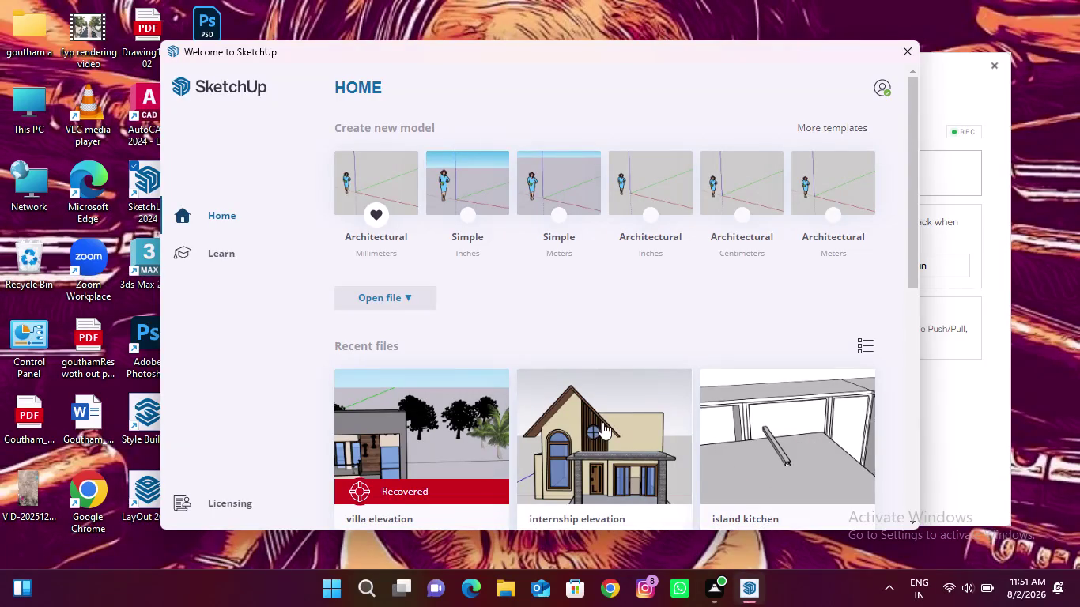
Open 'villa elevation' from recent files and choose its Recovered version.
click(467, 446)
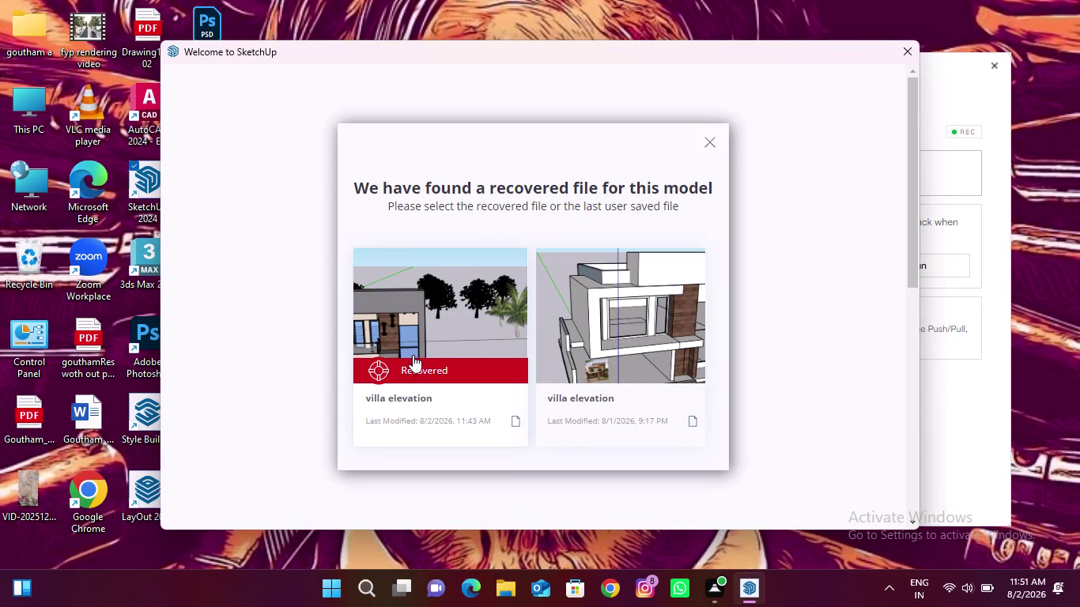
click(488, 337)
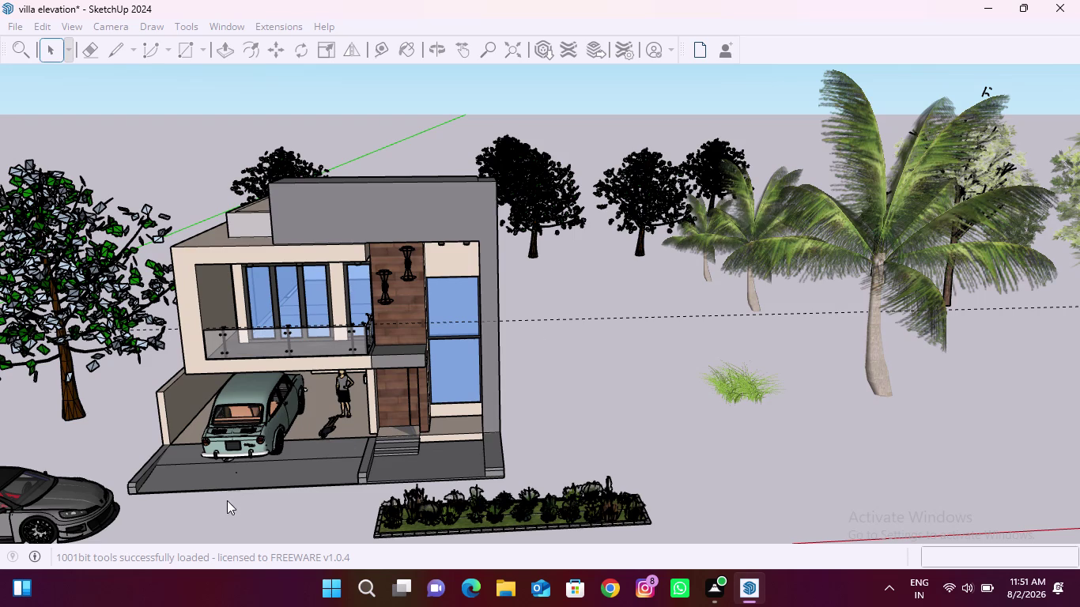
Dismiss the Extension Errors report and zoom out on the villa model.
middle_drag(225, 500, 306, 402)
scroll(down, 3)
scroll(down, 3)
click(786, 585)
click(787, 587)
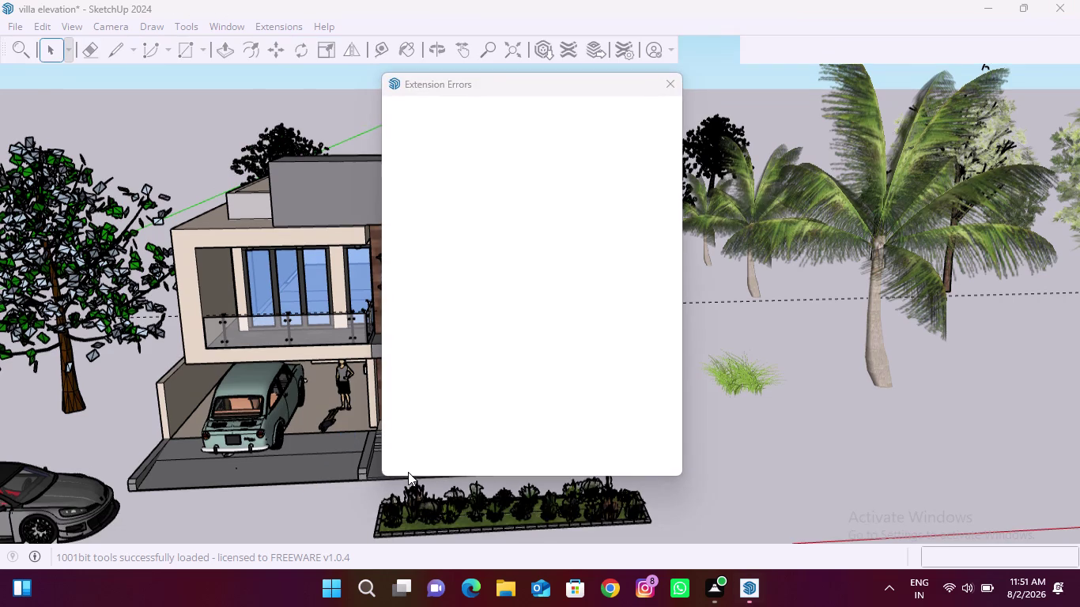
click(672, 84)
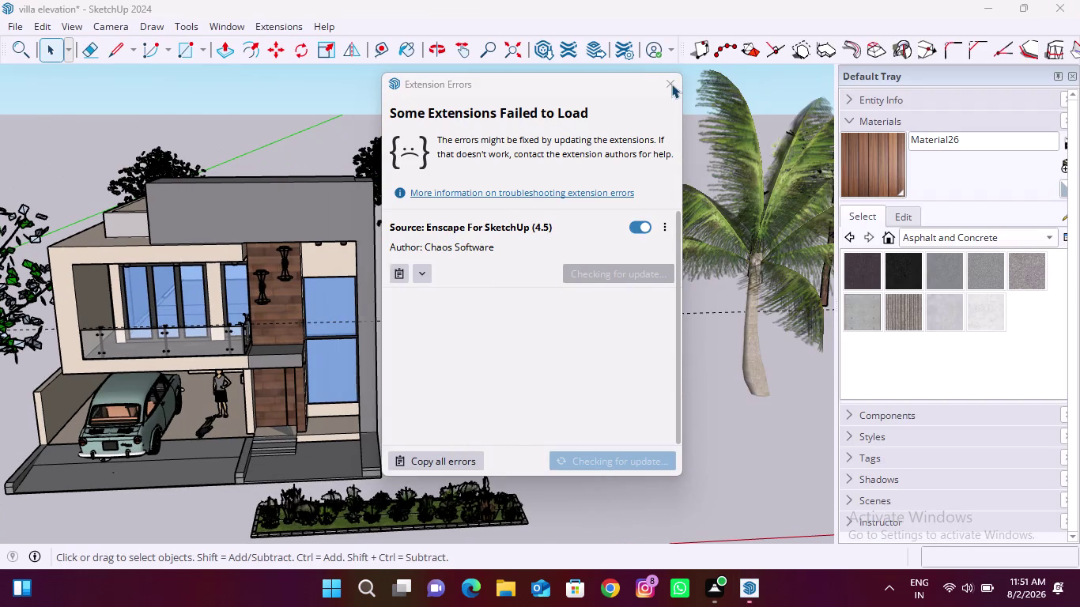
scroll(down, 3)
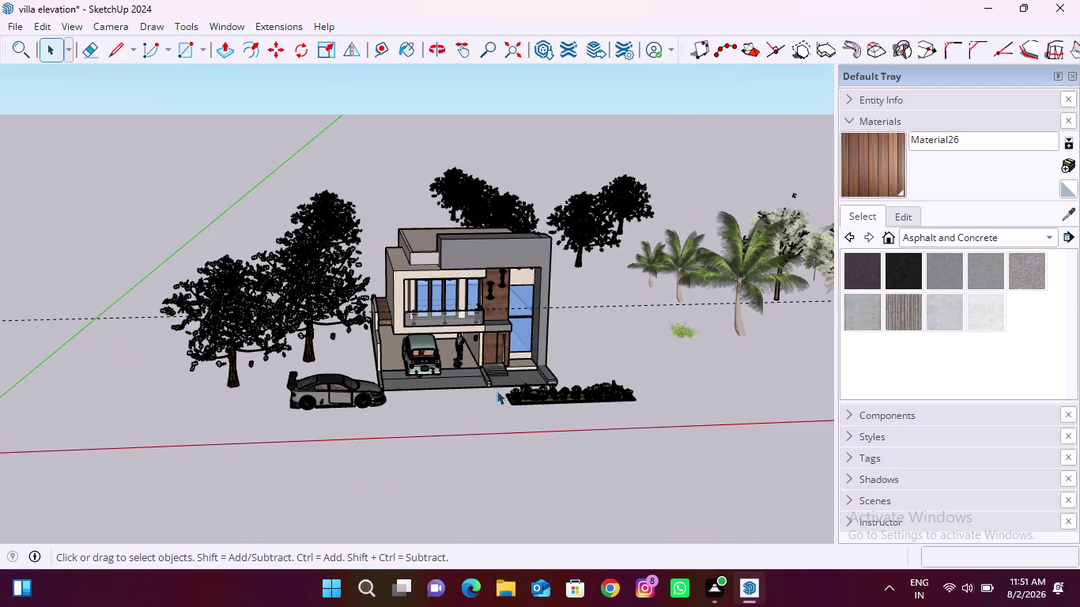
Orbit and zoom around the parked car and carport to inspect underneath.
scroll(up, 3)
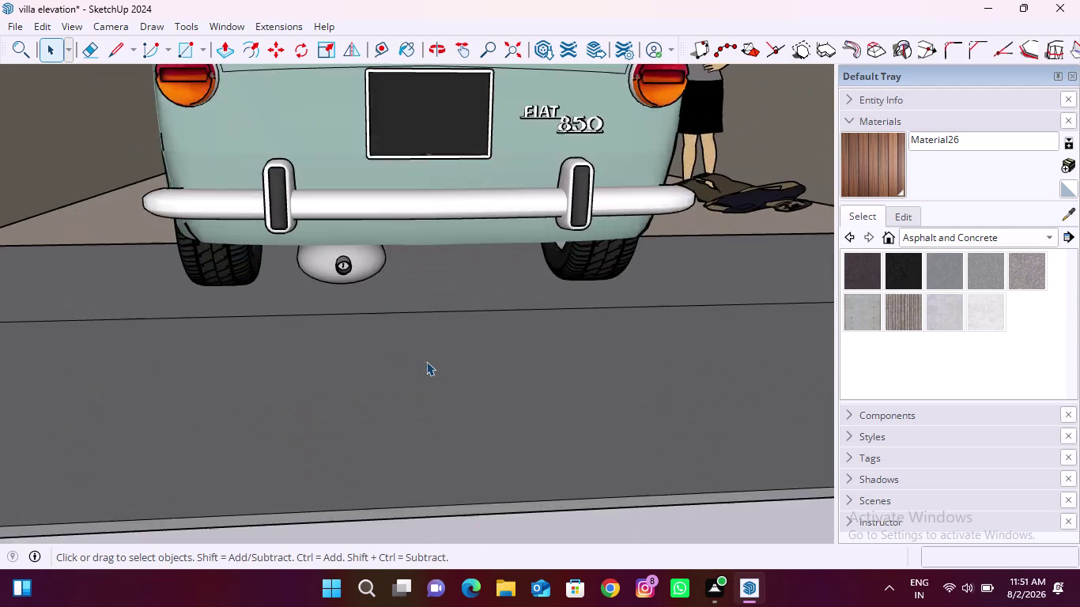
scroll(up, 3)
scroll(up, 3)
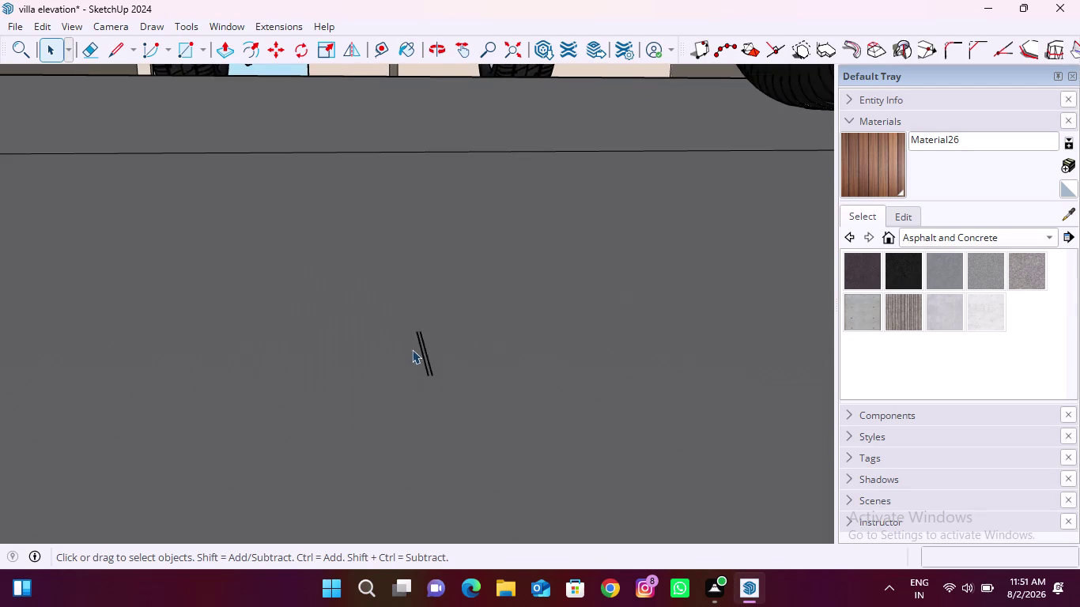
scroll(up, 3)
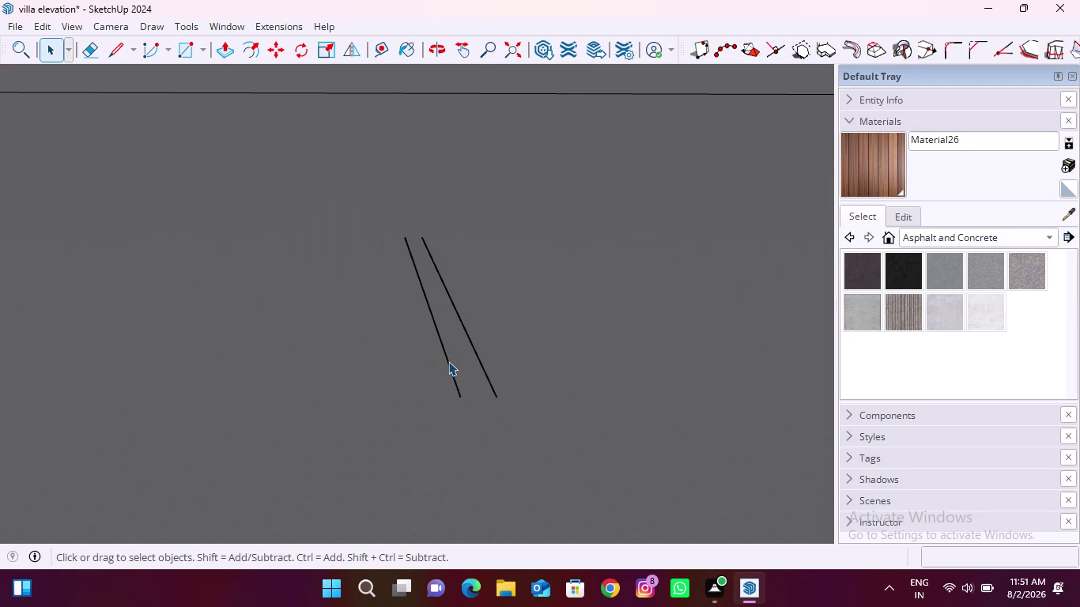
click(449, 362)
middle_drag(406, 437, 449, 316)
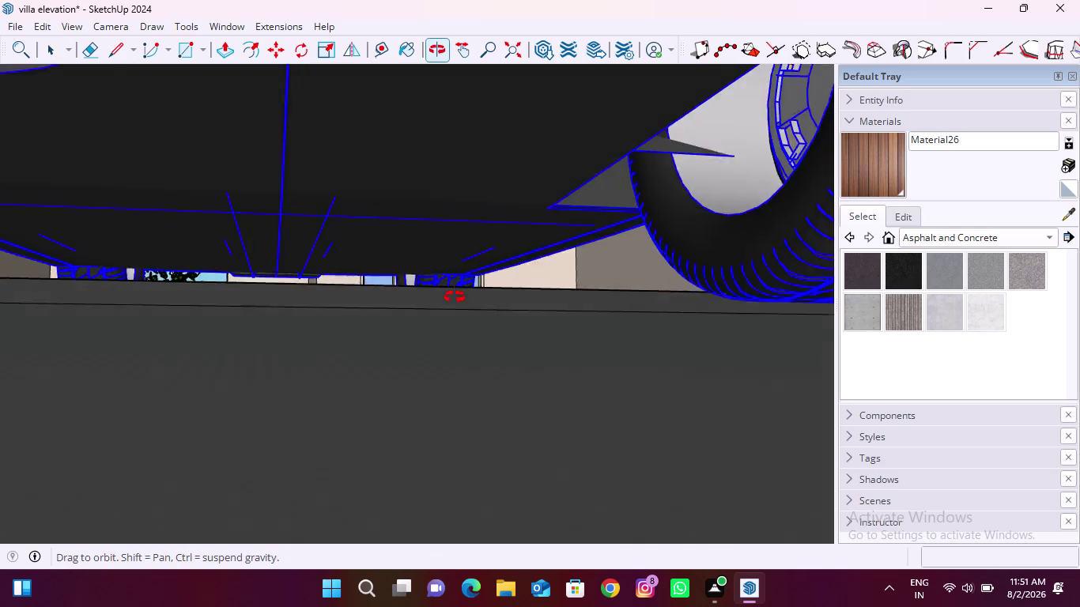
middle_drag(450, 316, 419, 321)
scroll(down, 3)
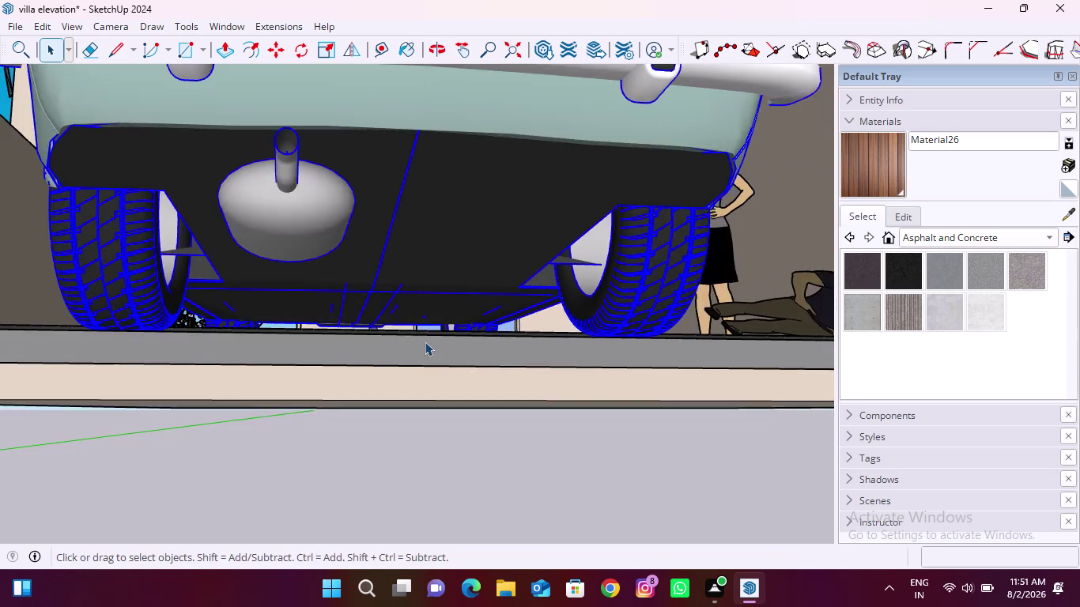
scroll(down, 3)
click(523, 443)
scroll(up, 3)
middle_drag(440, 397, 456, 364)
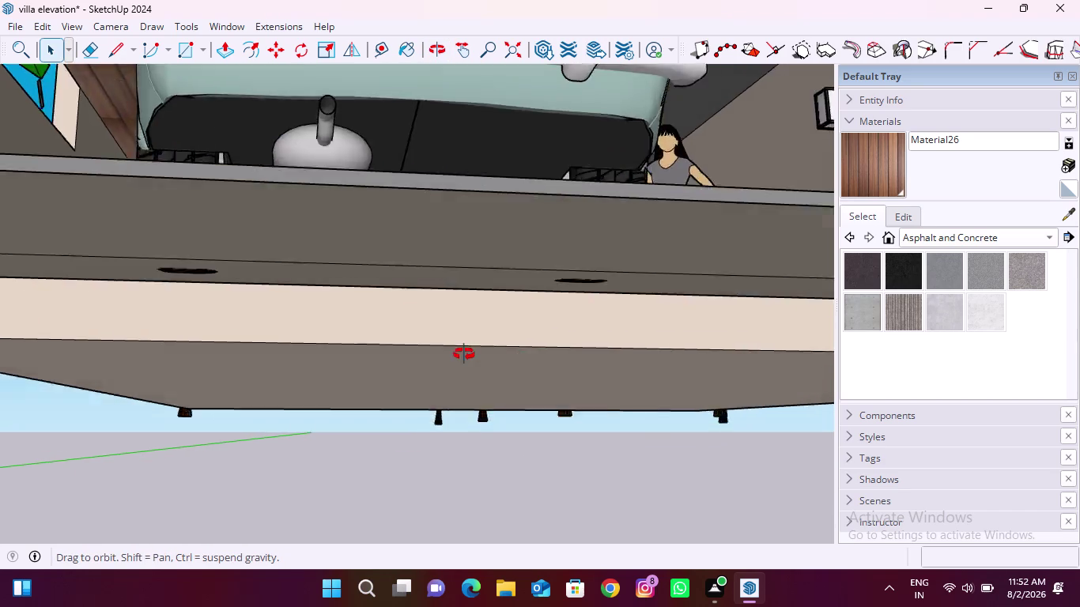
middle_drag(456, 365, 423, 426)
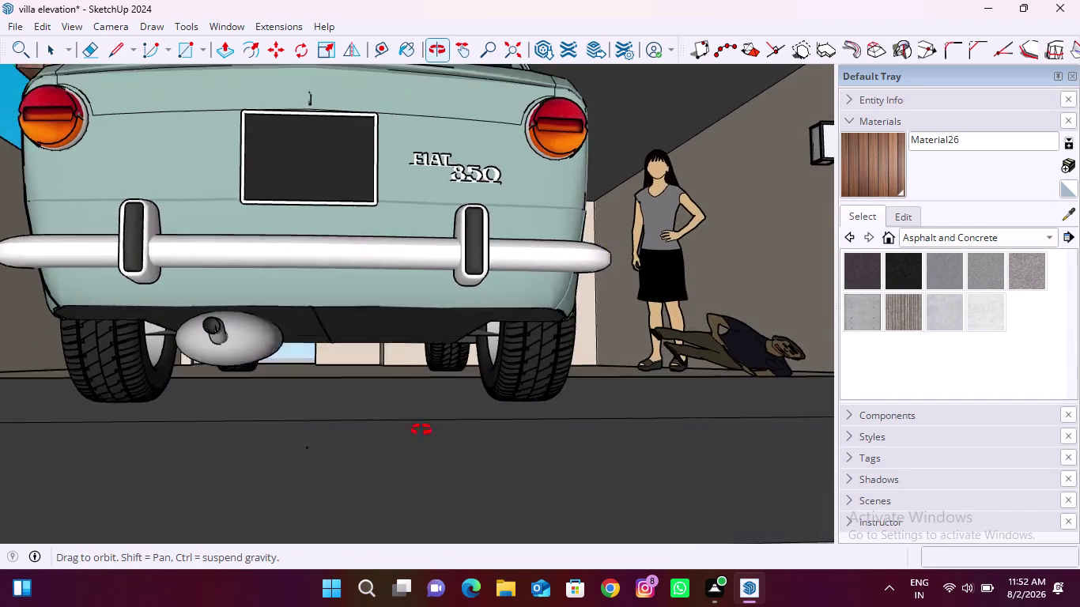
middle_drag(423, 427, 421, 431)
scroll(down, 3)
scroll(down, 3)
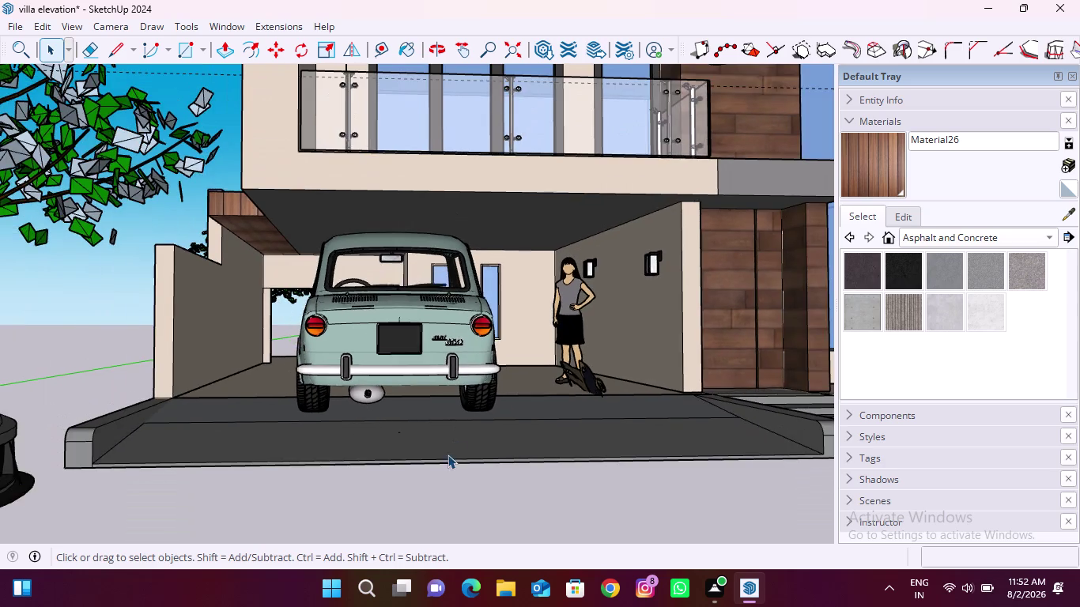
Orbit around the driveway slab to examine the dark mark near the carport.
middle_drag(447, 455, 477, 363)
scroll(up, 3)
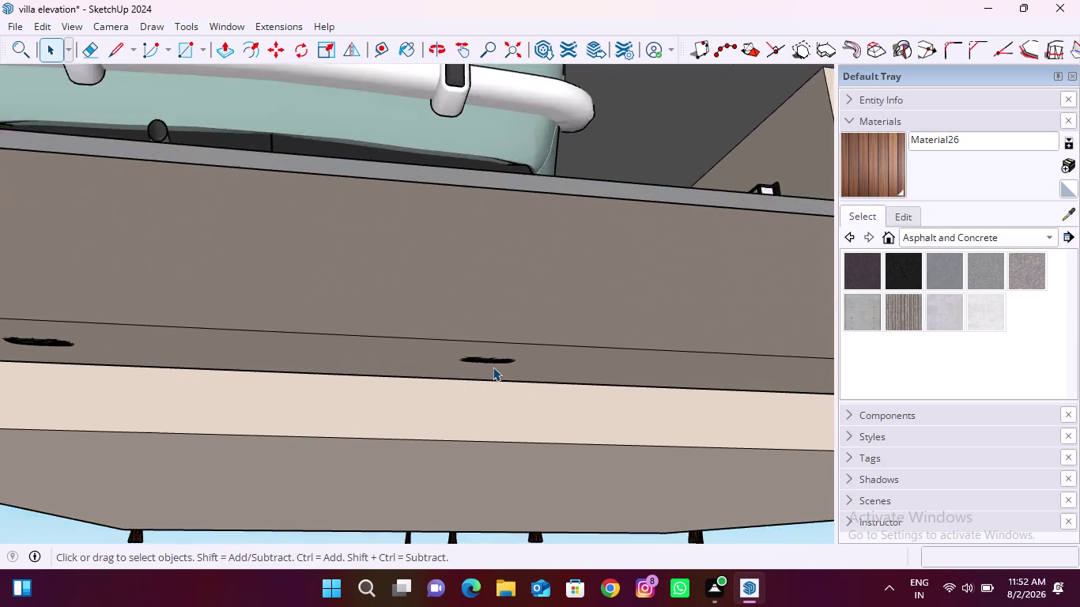
scroll(up, 3)
scroll(up, 3)
middle_drag(467, 393, 473, 375)
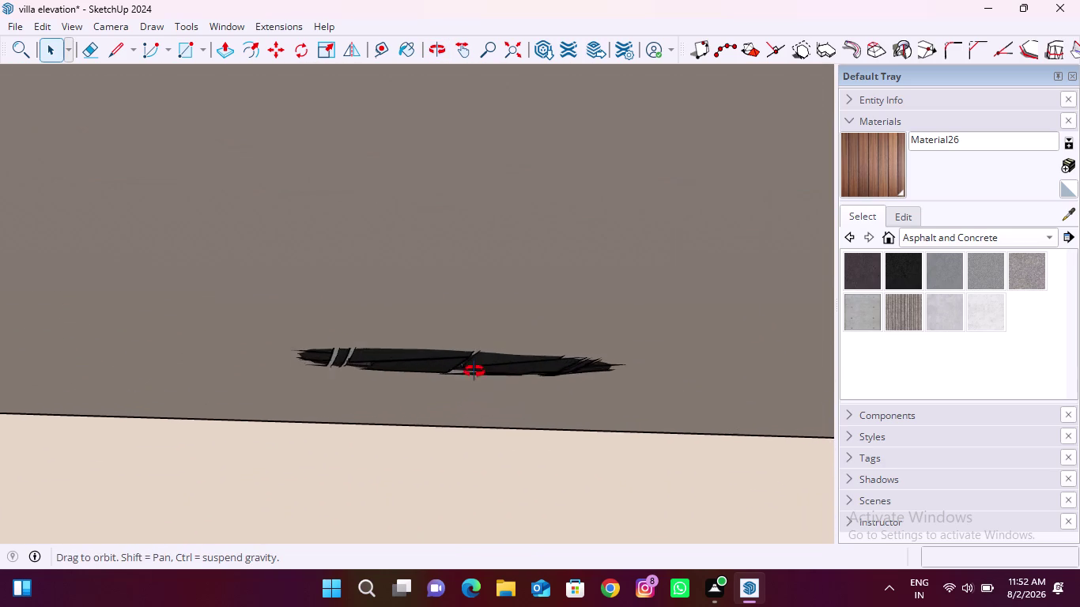
middle_drag(473, 375, 453, 366)
scroll(down, 3)
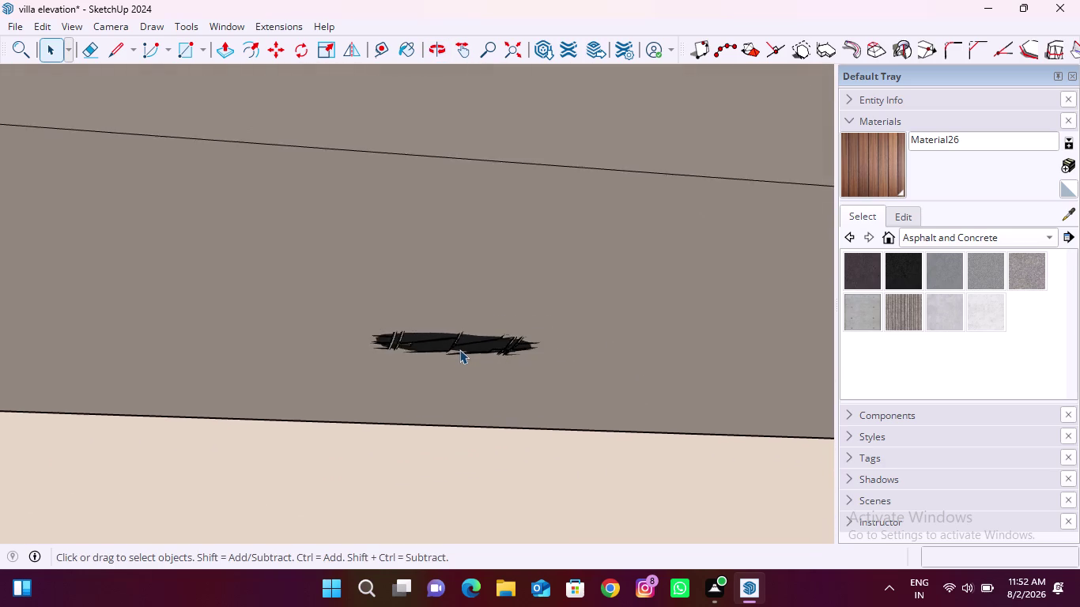
scroll(down, 3)
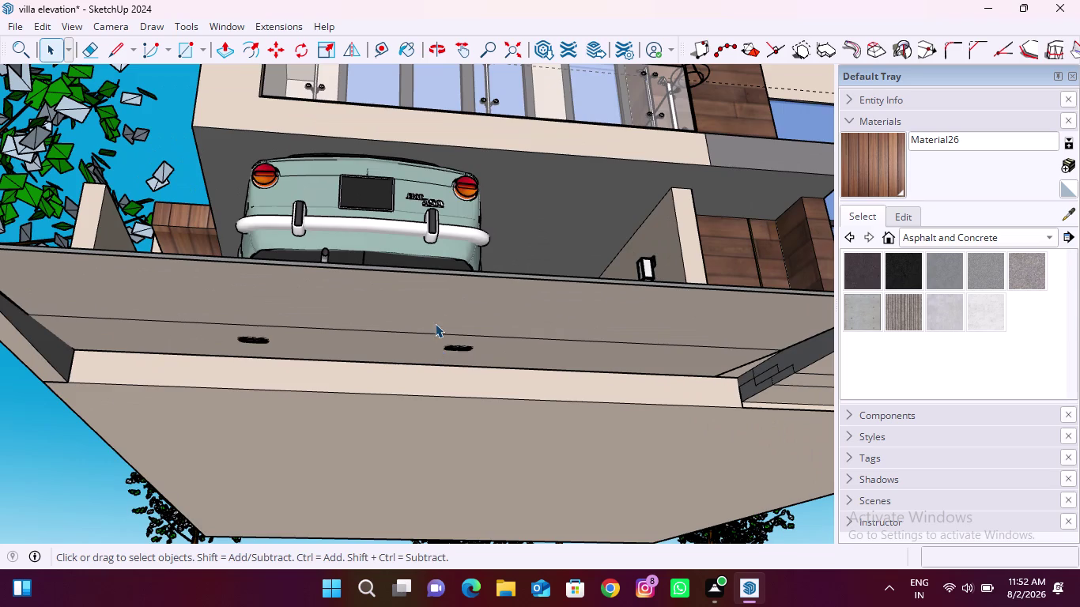
middle_drag(435, 323, 390, 445)
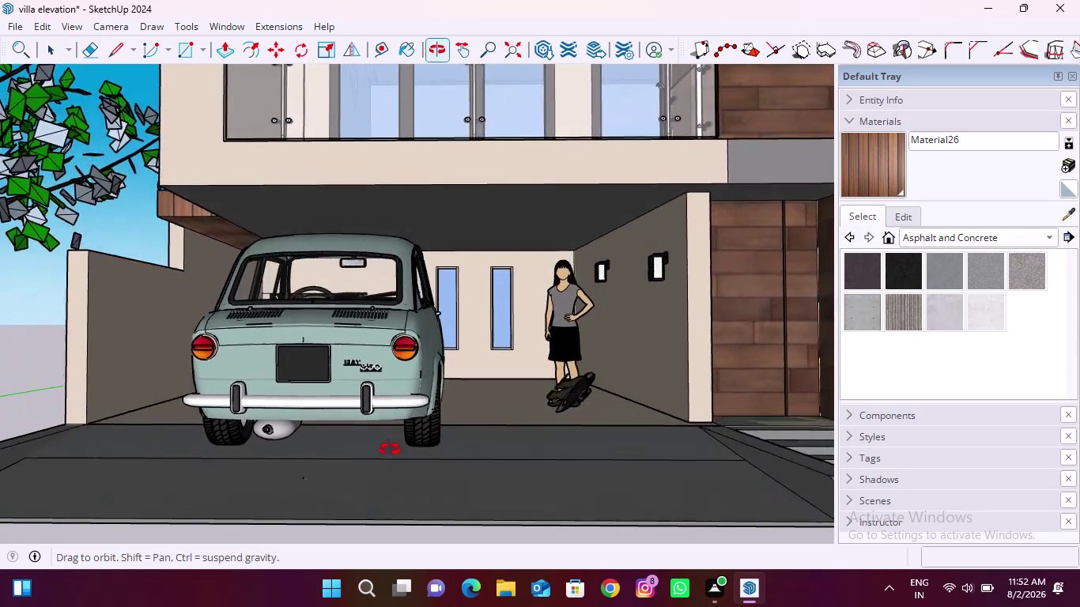
middle_drag(390, 445, 409, 479)
scroll(down, 3)
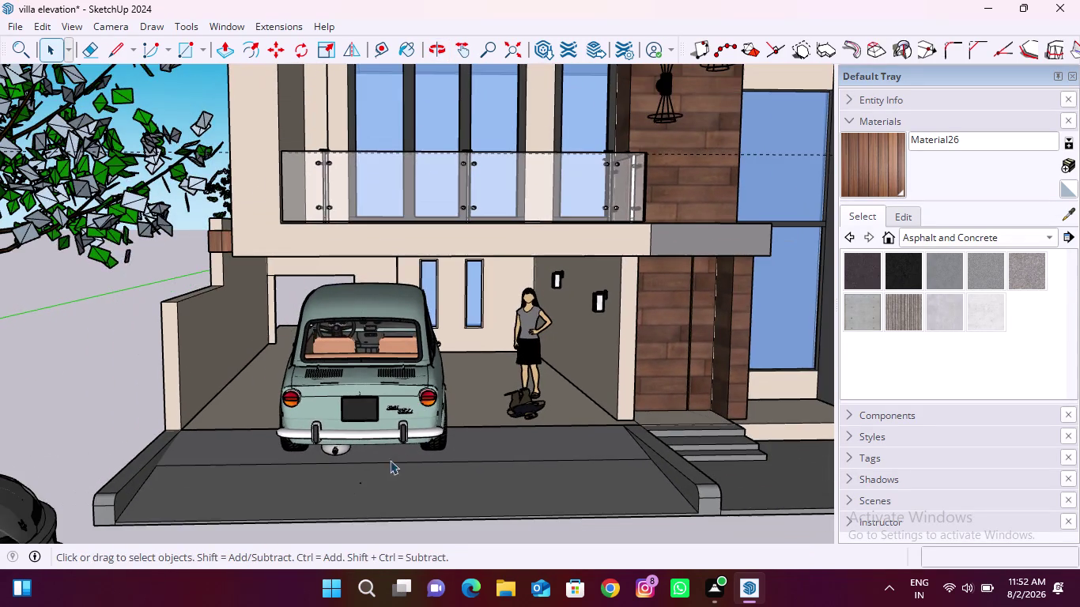
scroll(up, 3)
scroll(up, 3)
scroll(down, 3)
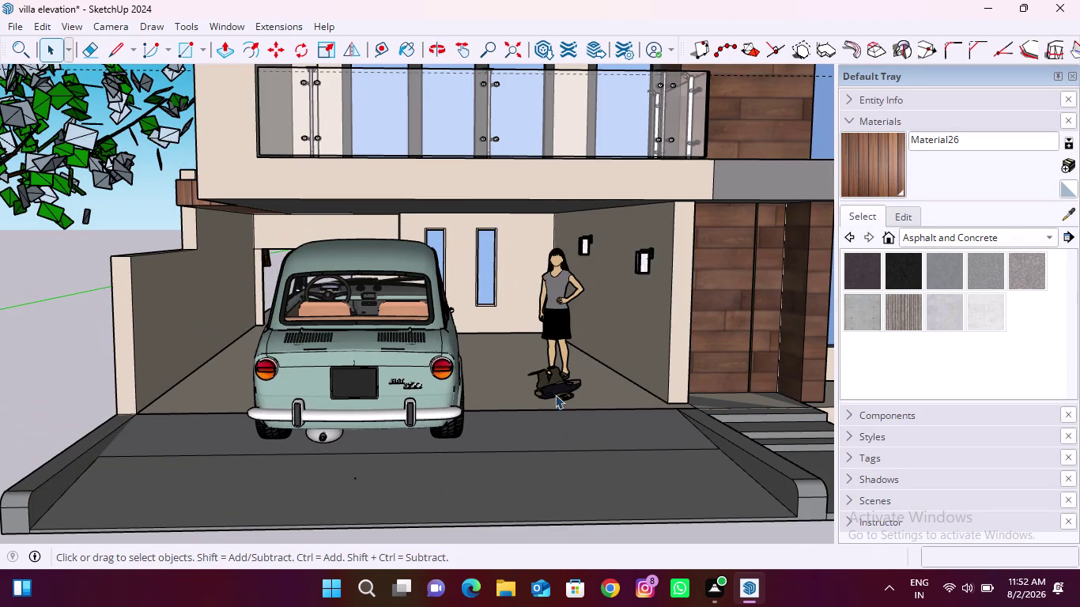
Delete the stray dark object beside the carport and launch 3D Warehouse.
click(553, 390)
scroll(down, 3)
key(Delete)
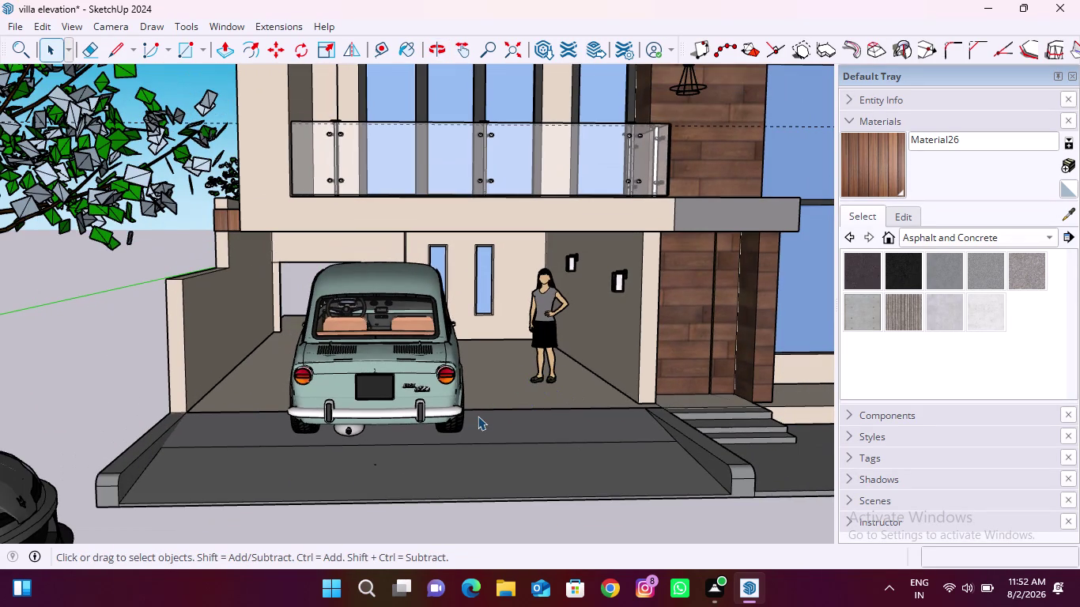
click(237, 28)
click(292, 147)
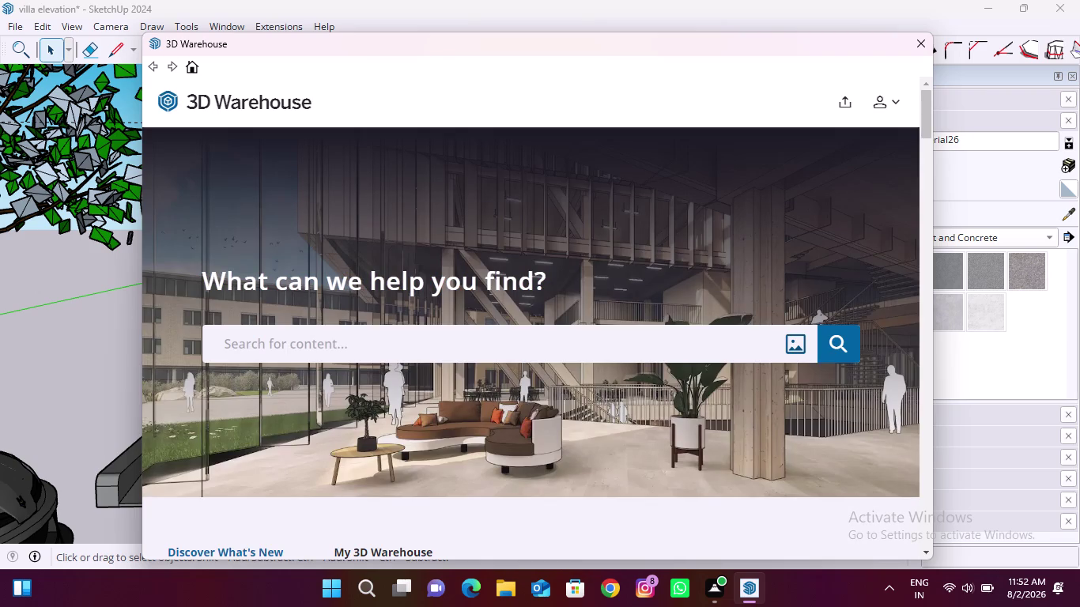
Search 3D Warehouse for 'show plants in pots', correcting typos first.
click(303, 329)
text(f)
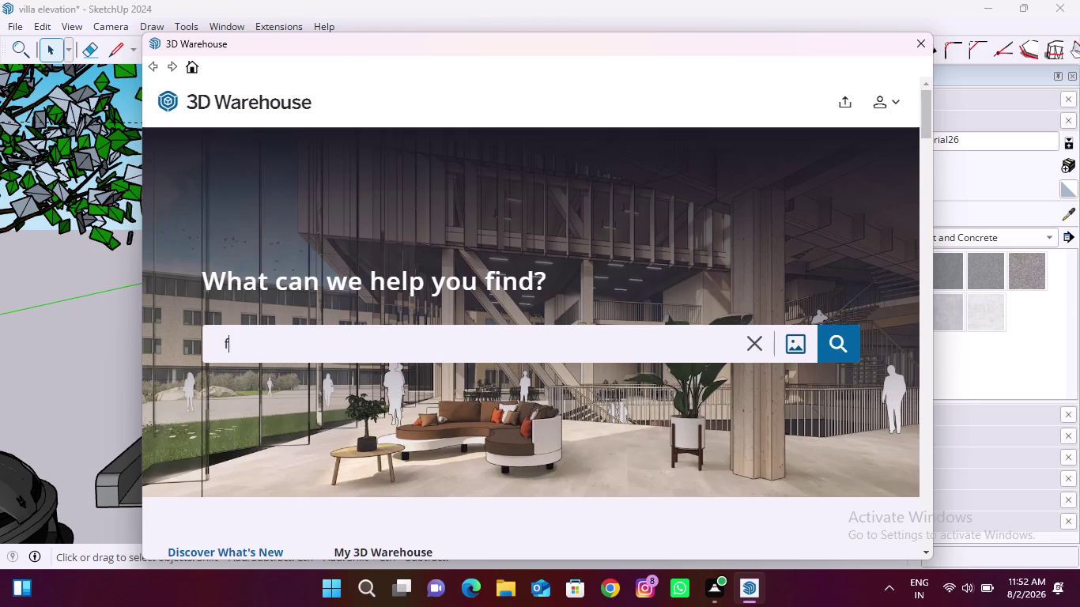
text(lo)
text(we)
text(r)
key(space)
key(BackSpace)
key(BackSpace)
key(BackSpace)
key(BackSpace)
key(BackSpace)
key(BackSpace)
key(BackSpace)
key(BackSpace)
key(BackSpace)
key(BackSpace)
text(sj)
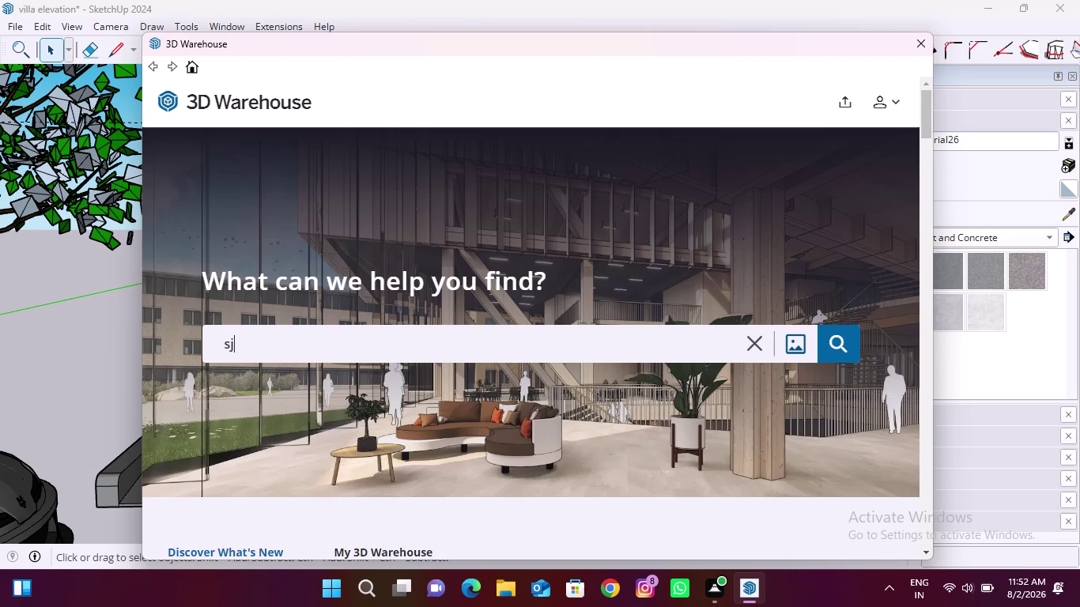
key(BackSpace)
text(ho)
text(w plant)
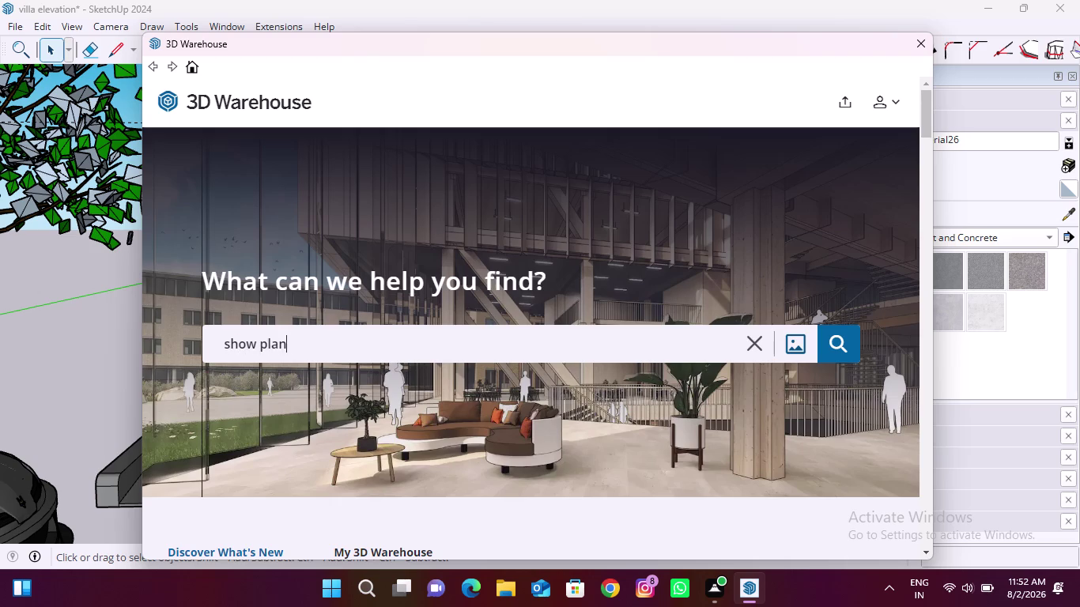
text(s in po)
text(ts)
key(Return)
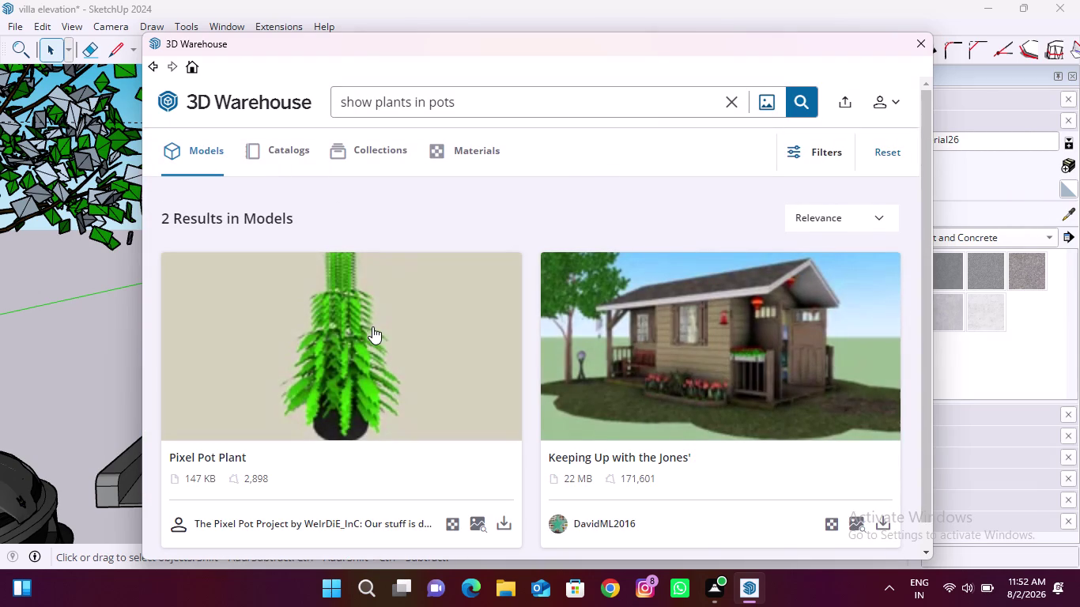
Remove 'show' from the query and search again for 'plants in pots'.
scroll(down, 3)
scroll(down, 3)
scroll(up, 3)
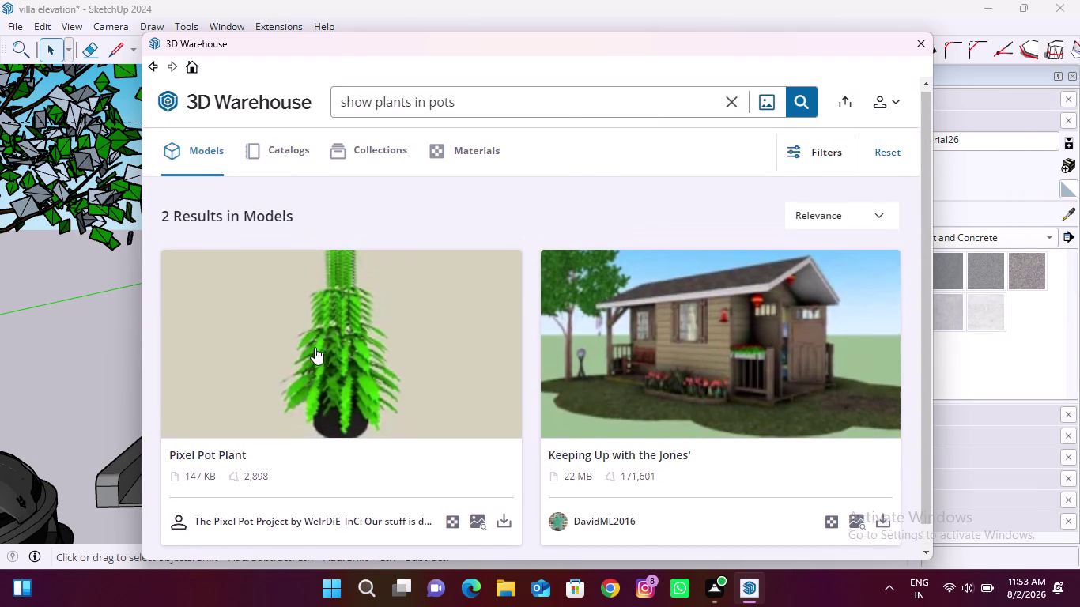
scroll(up, 3)
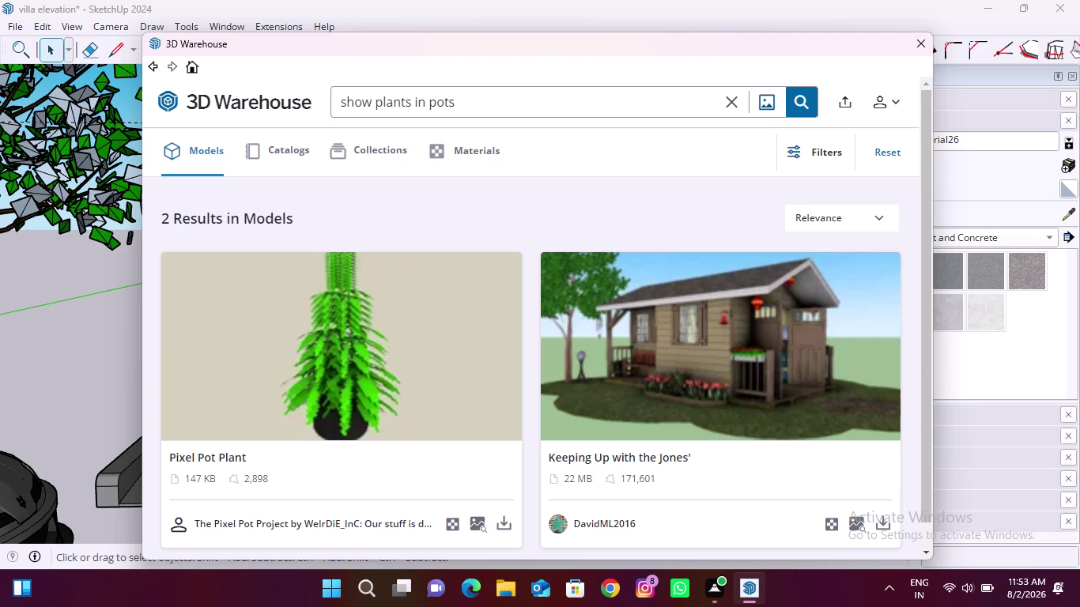
drag(374, 98, 325, 101)
key(BackSpace)
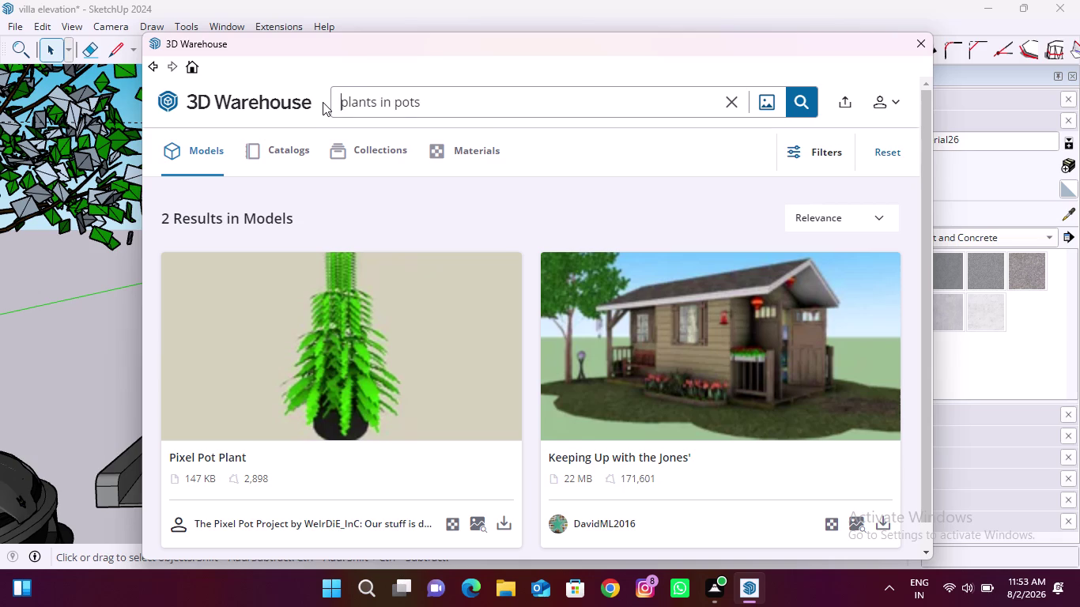
click(800, 91)
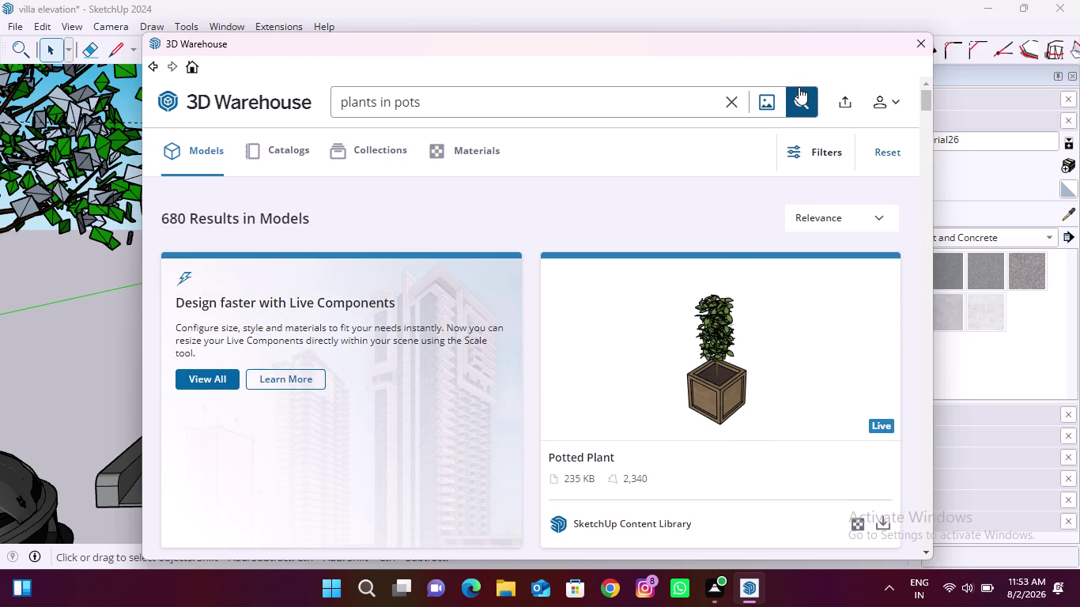
Scroll the results and start downloading the 423 MB 'Plants in pots' model.
scroll(down, 3)
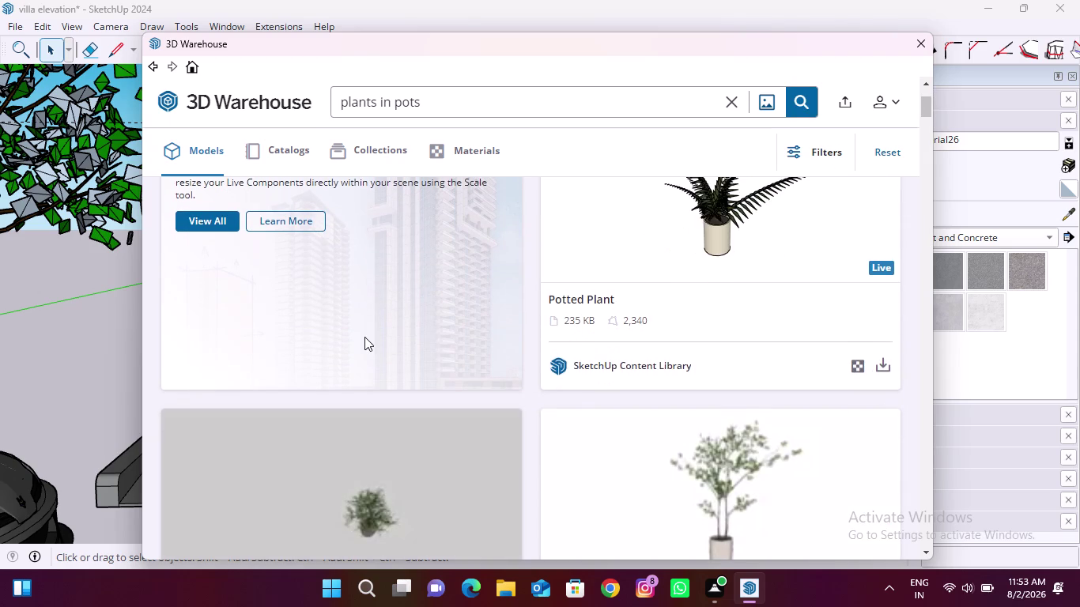
scroll(down, 3)
scroll(down, 3)
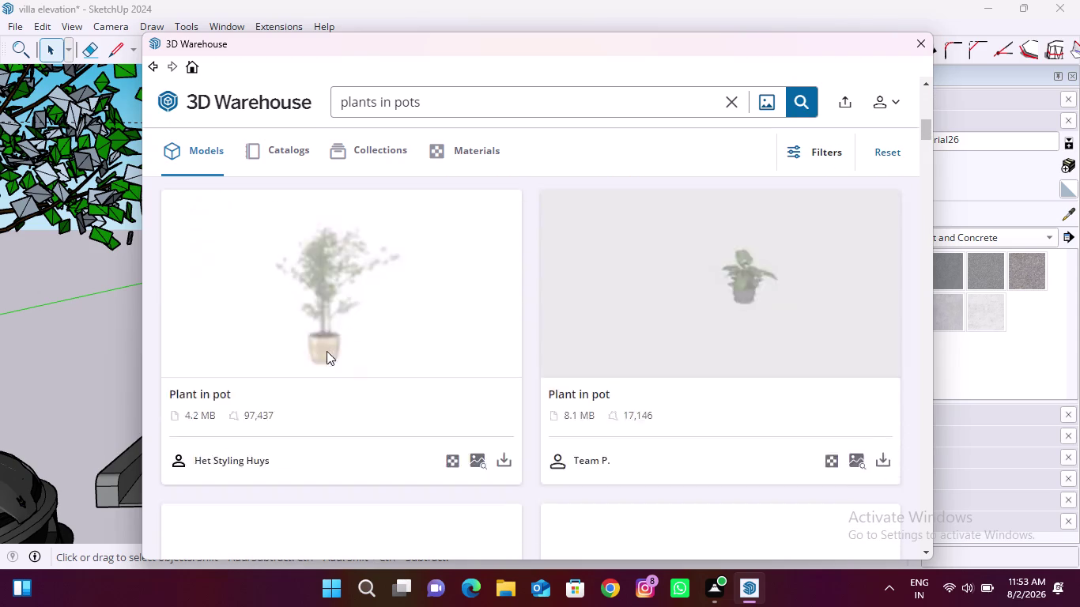
scroll(down, 3)
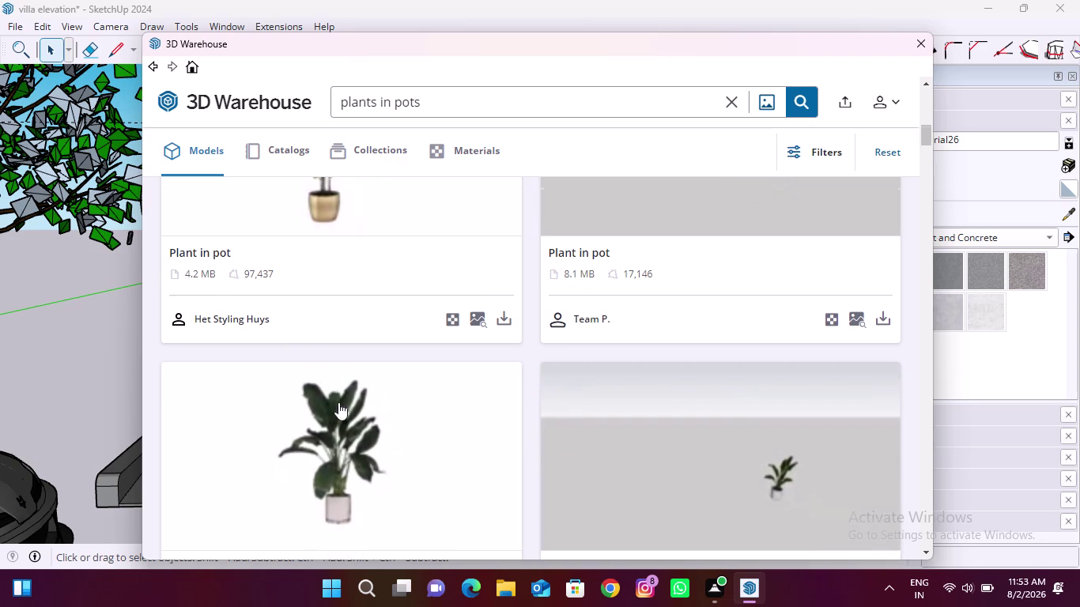
scroll(down, 3)
scroll(down, 3)
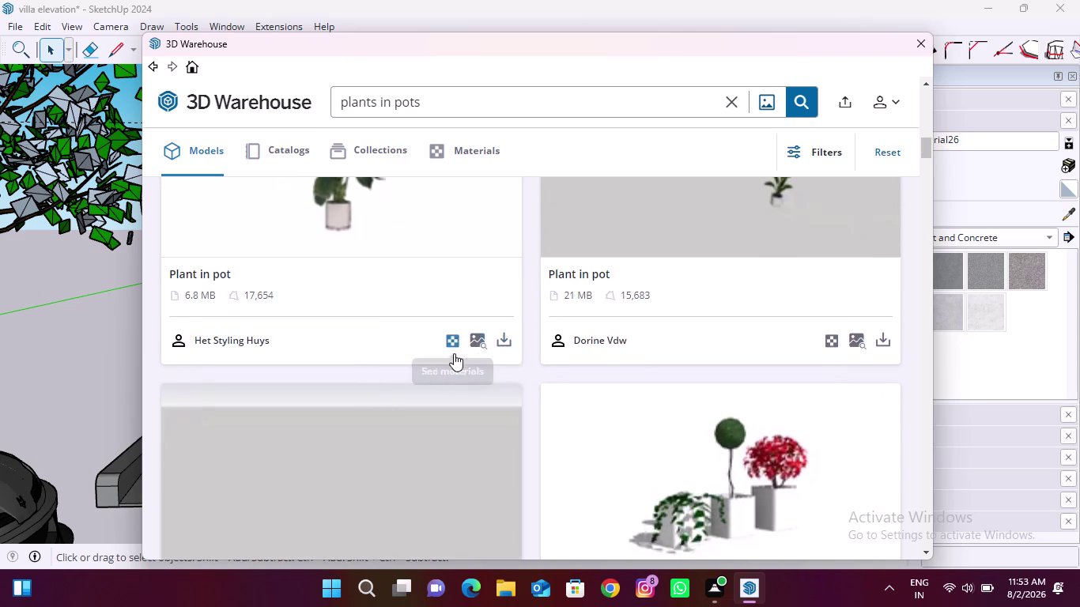
scroll(down, 3)
scroll(down, 3)
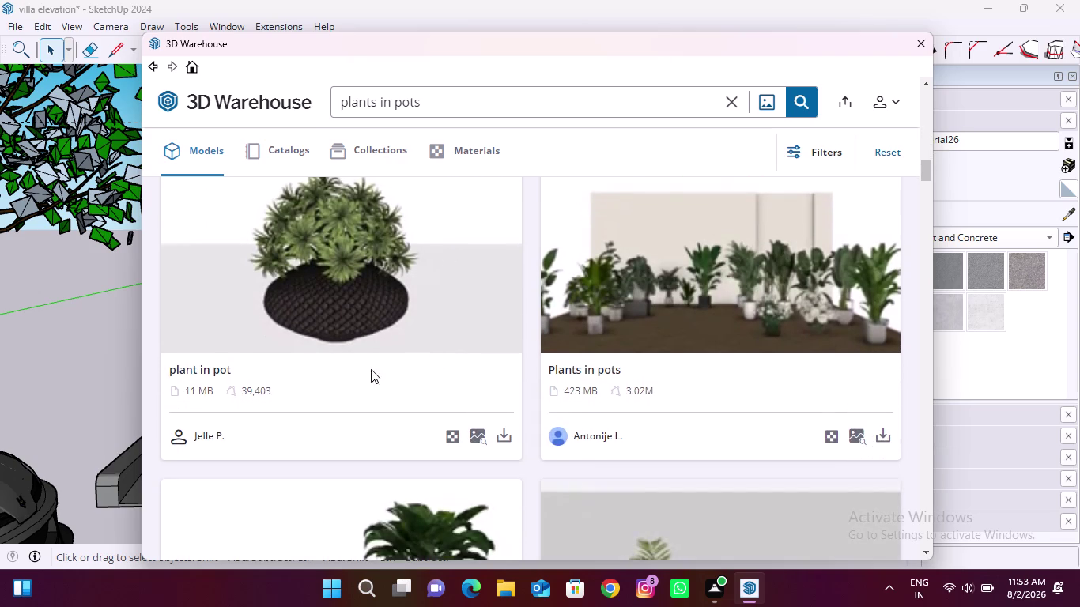
scroll(down, 3)
click(880, 279)
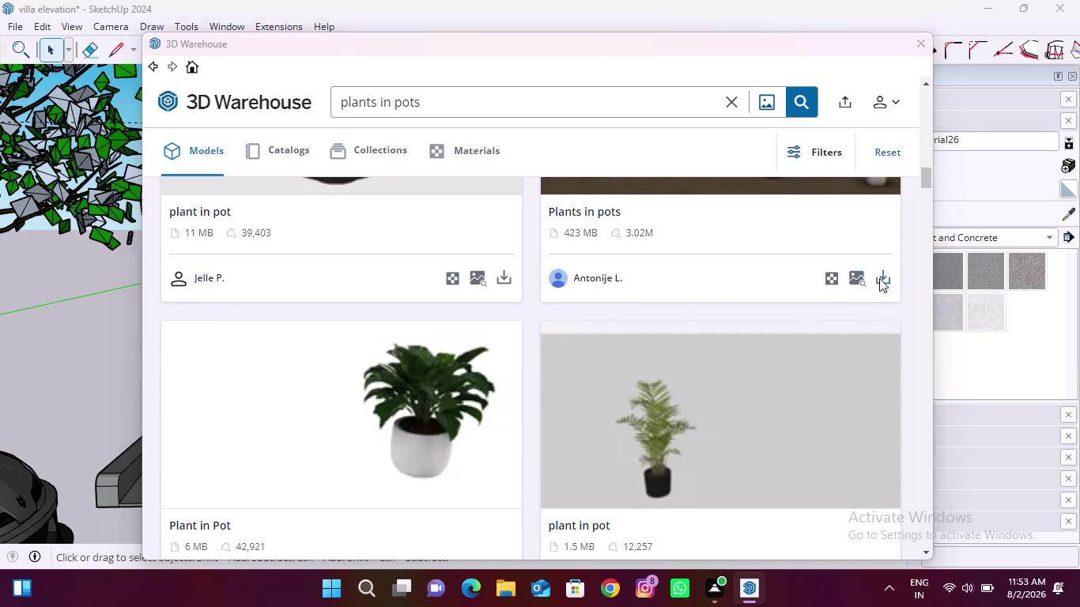
click(483, 317)
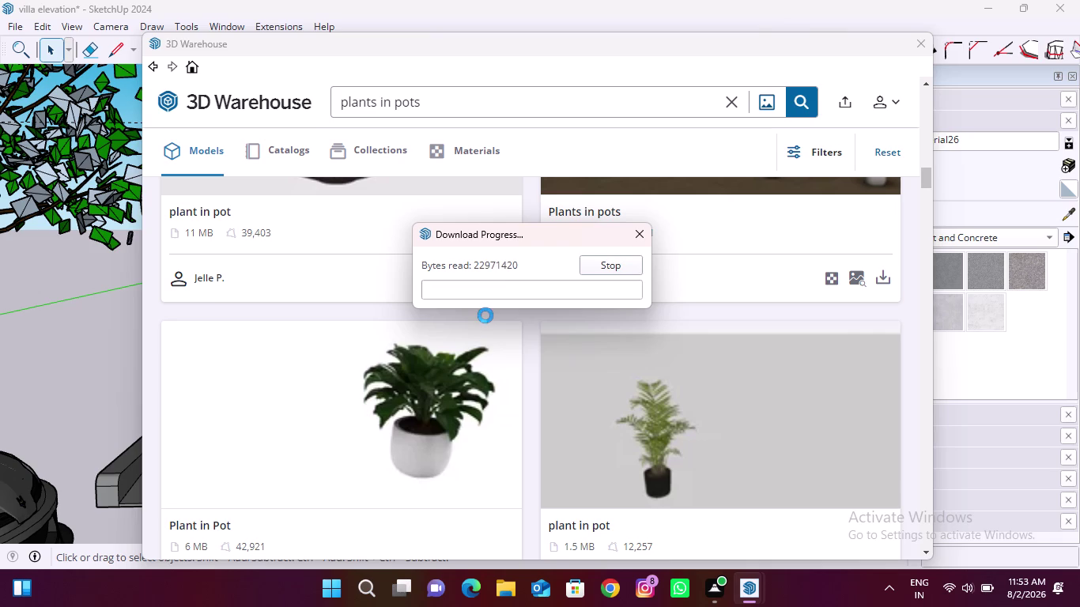
Cancel the running 'Plants in pots' download and restart a model download.
click(640, 242)
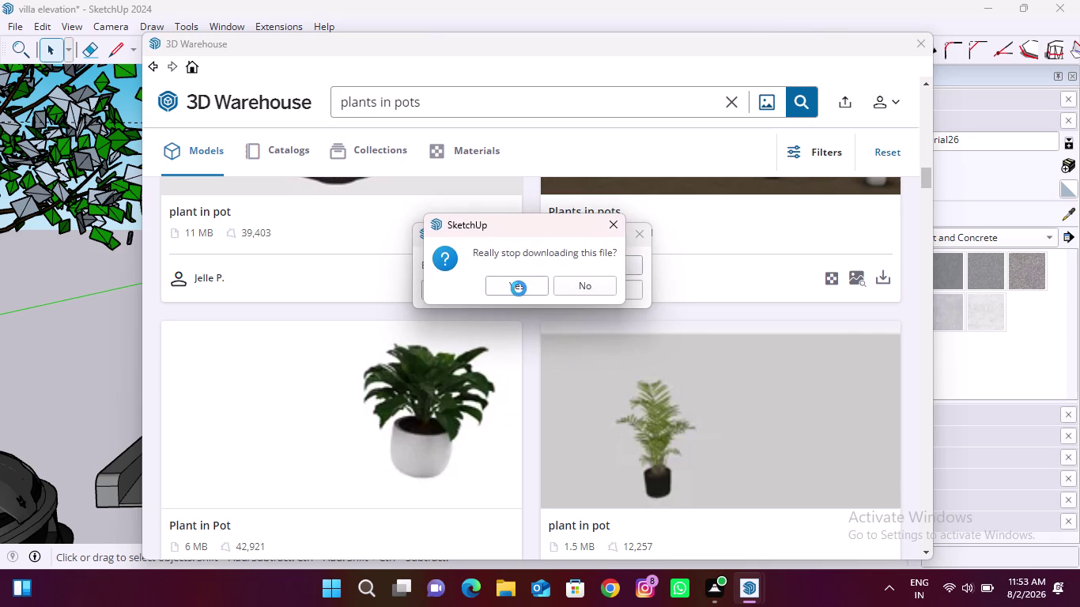
click(520, 289)
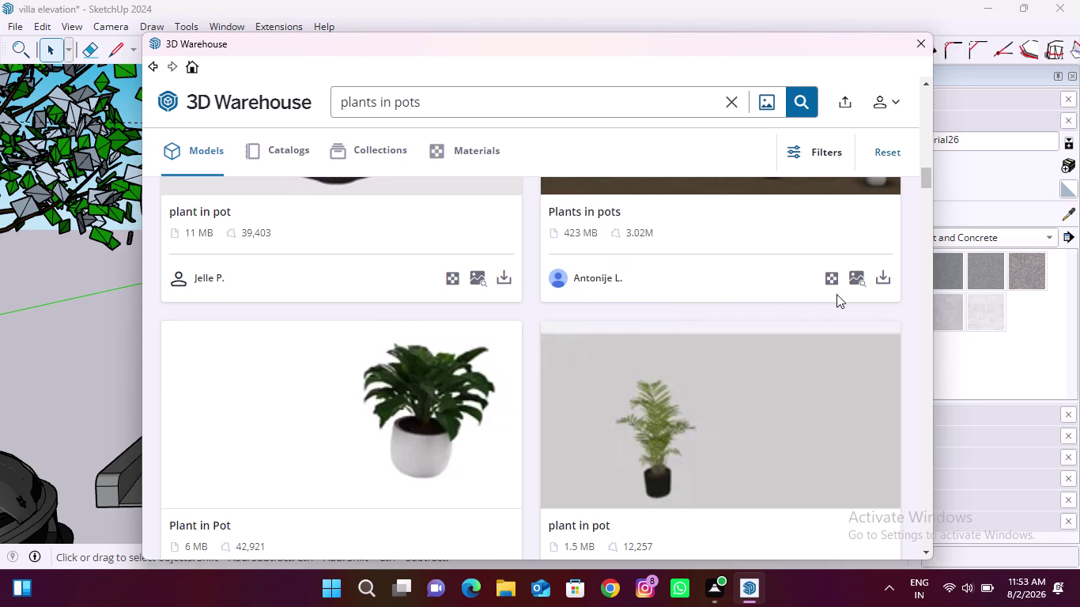
click(886, 280)
click(502, 310)
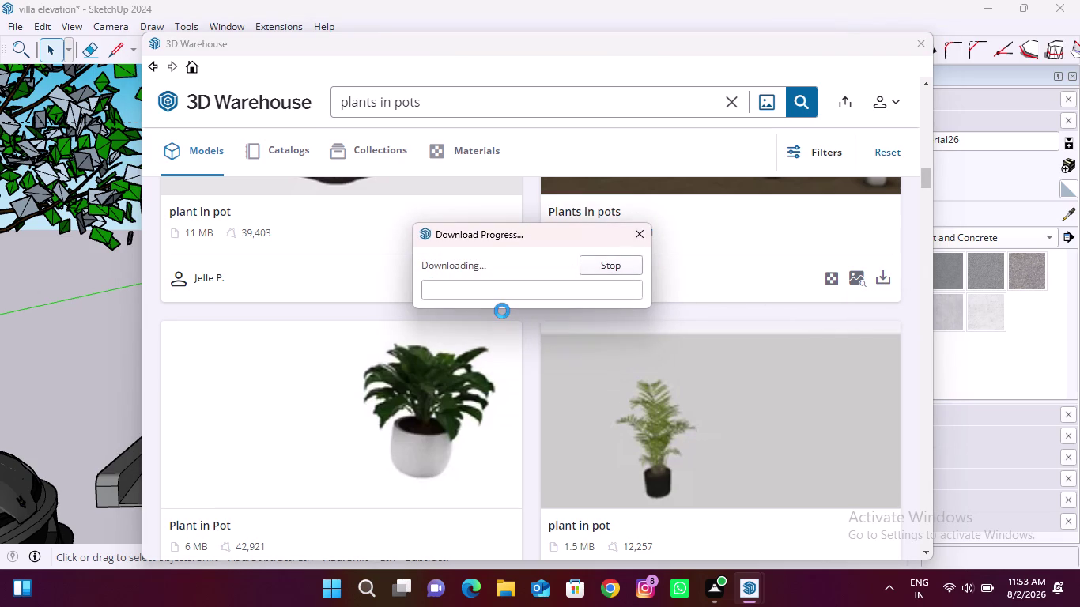